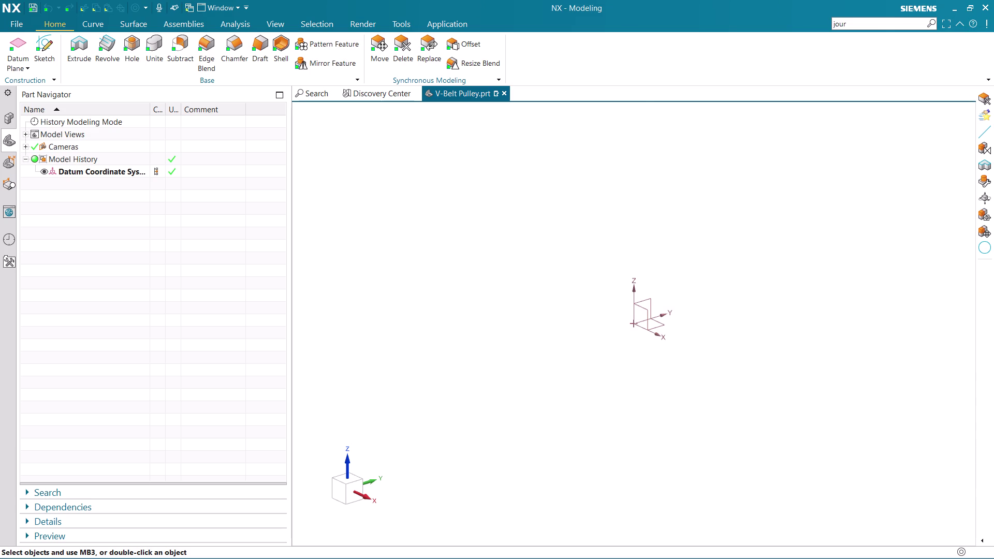
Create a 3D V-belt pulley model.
Create a sketch on the Front datum plane of the V-Belt Pulley part.
click(52, 49)
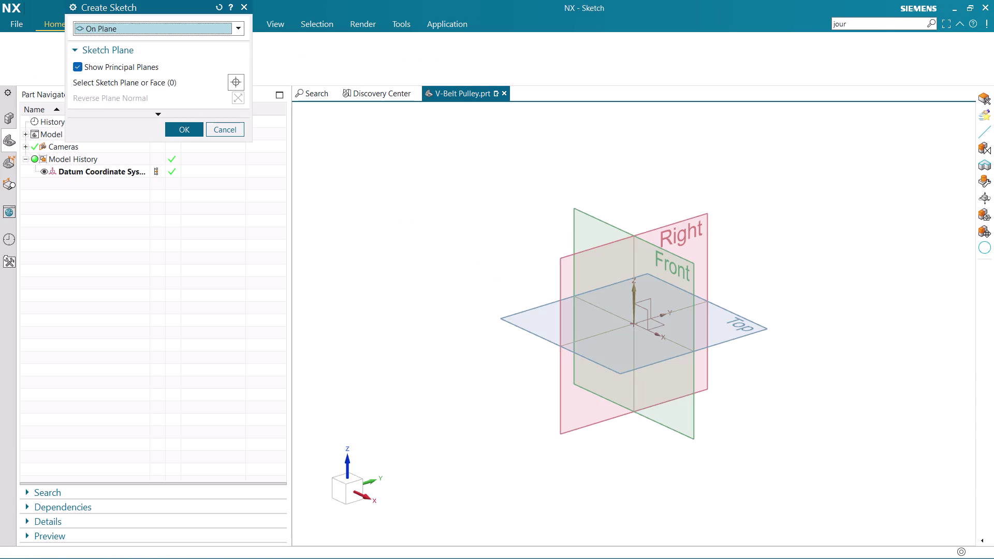
click(604, 215)
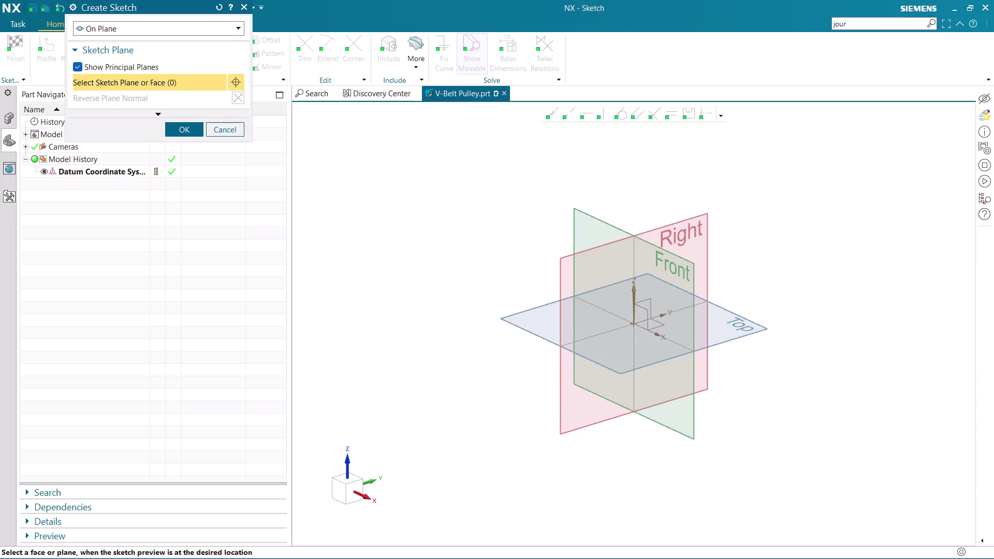
click(600, 222)
scroll(up, 3)
middle_click(600, 221)
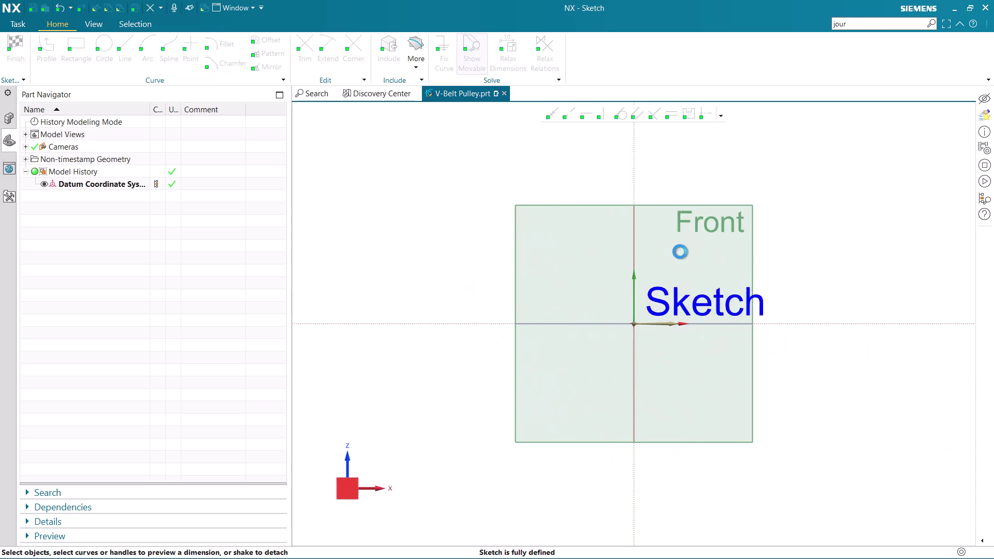
scroll(up, 3)
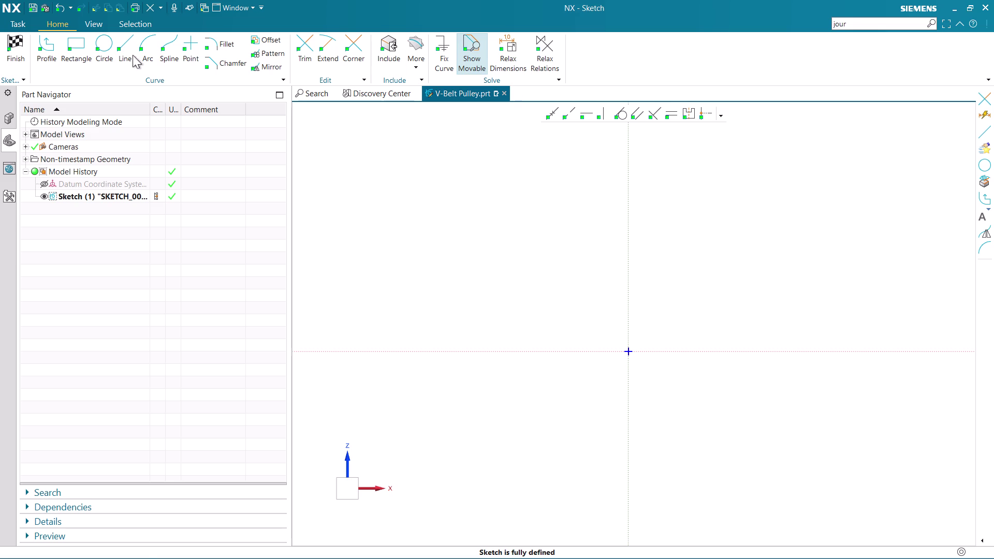
Start a profile at the sketch origin with the 82-long base line.
click(44, 42)
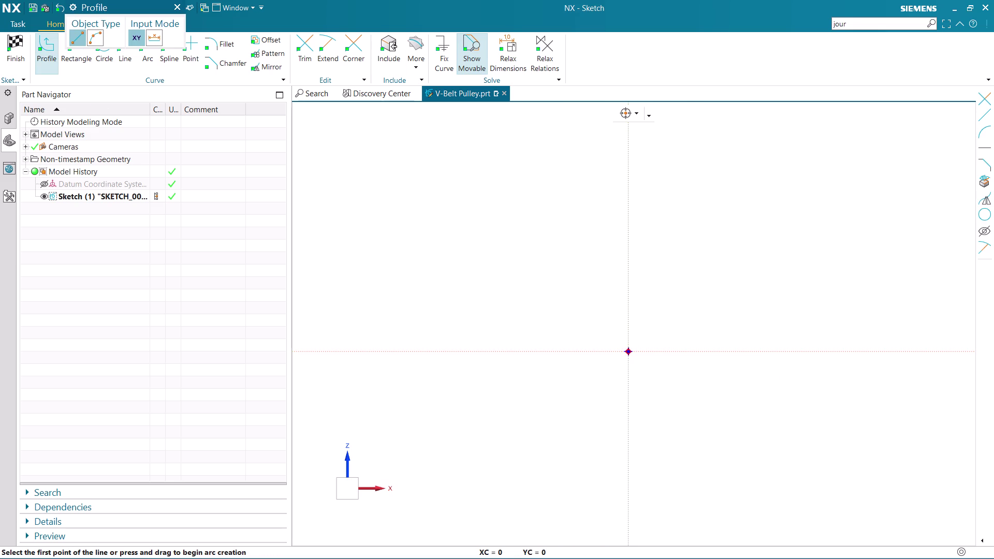
click(629, 351)
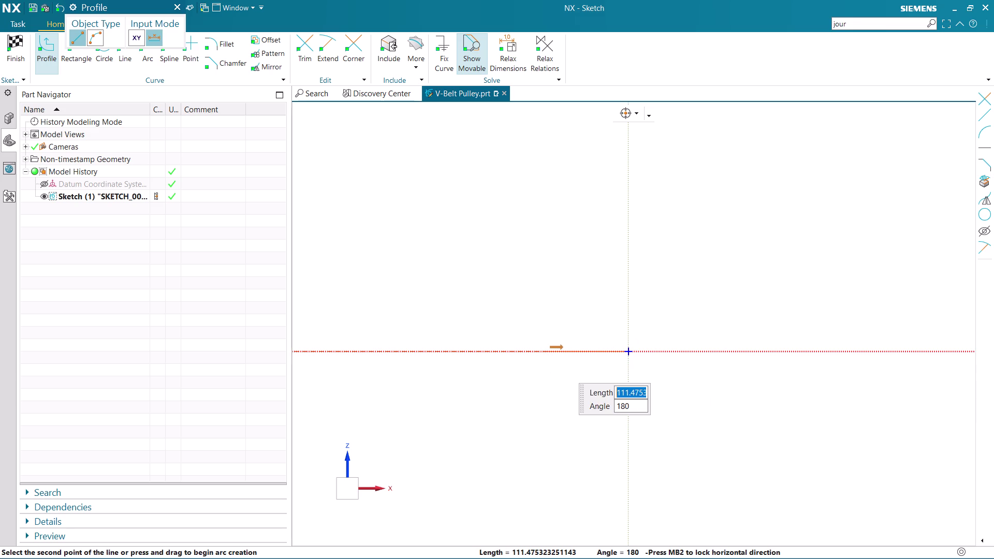
scroll(up, 3)
scroll(up, 3)
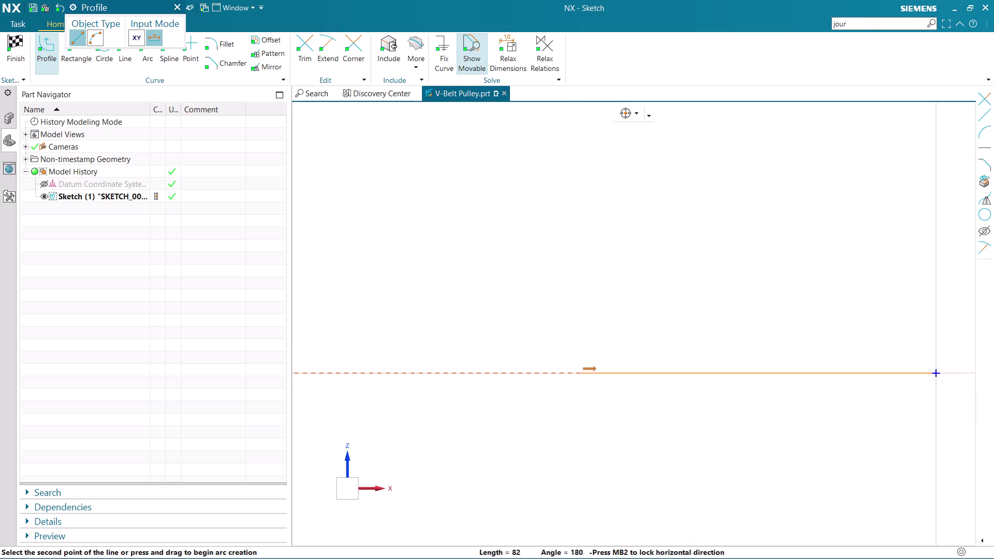
click(556, 363)
Add the 32-long upright and the 63-long step line to the profile.
scroll(down, 3)
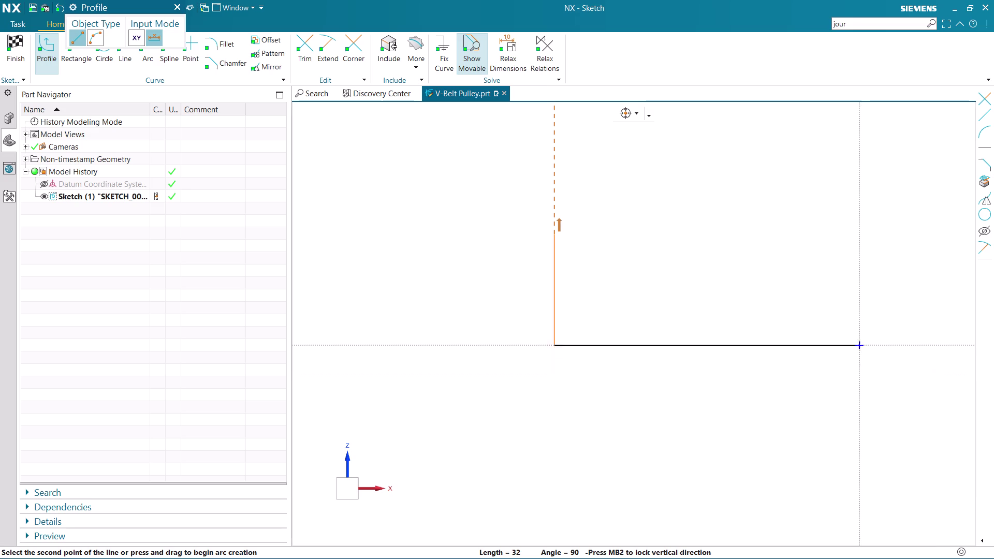
scroll(down, 3)
scroll(up, 3)
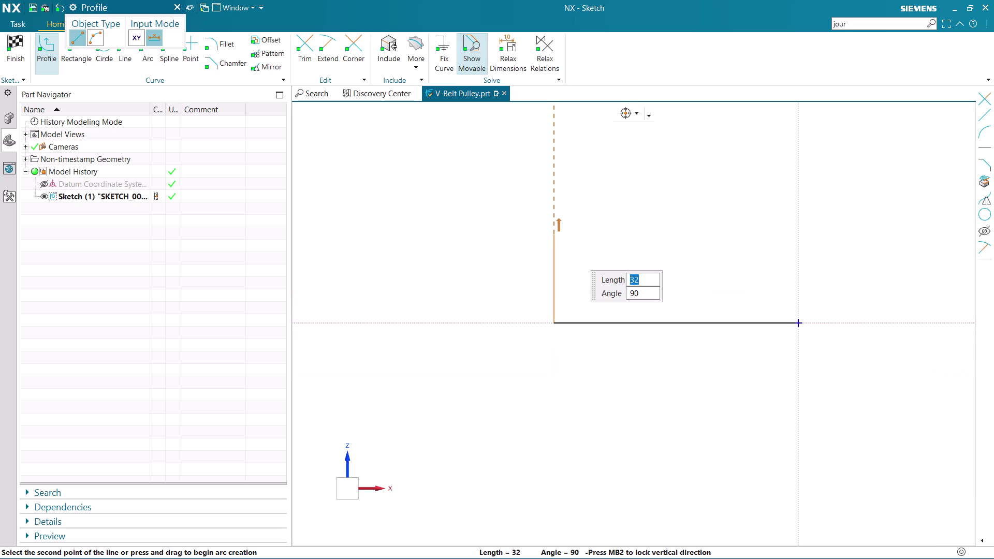
click(554, 239)
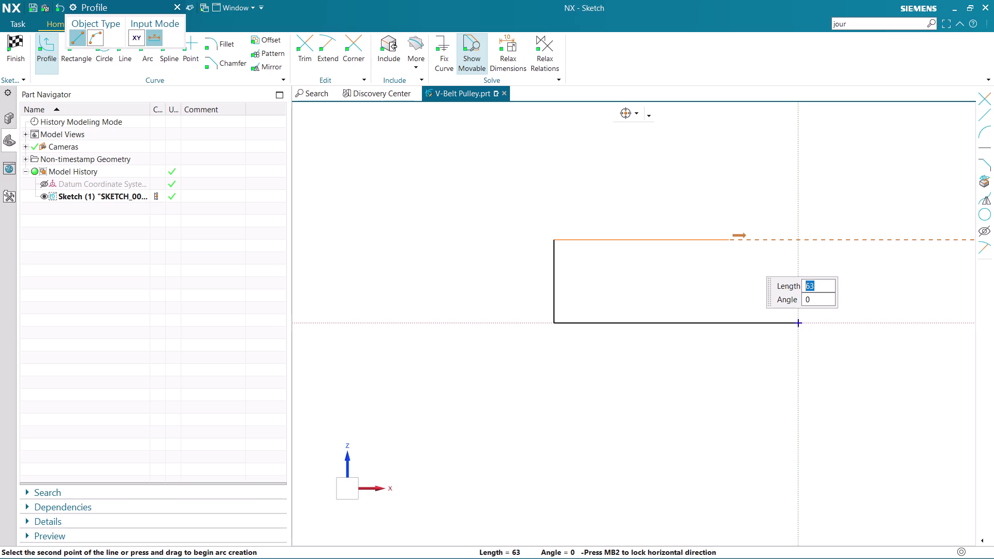
click(730, 240)
scroll(down, 3)
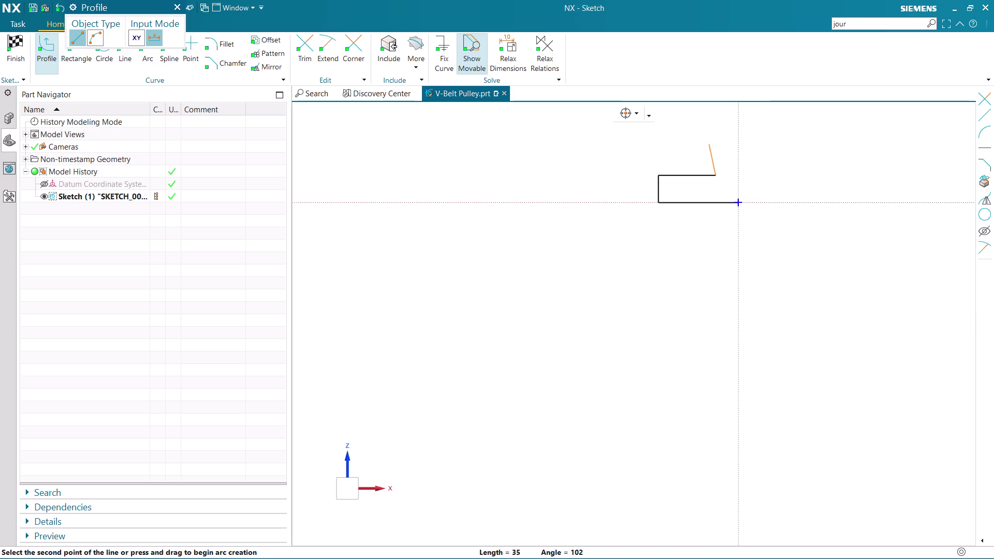
scroll(up, 3)
middle_drag(711, 135, 704, 225)
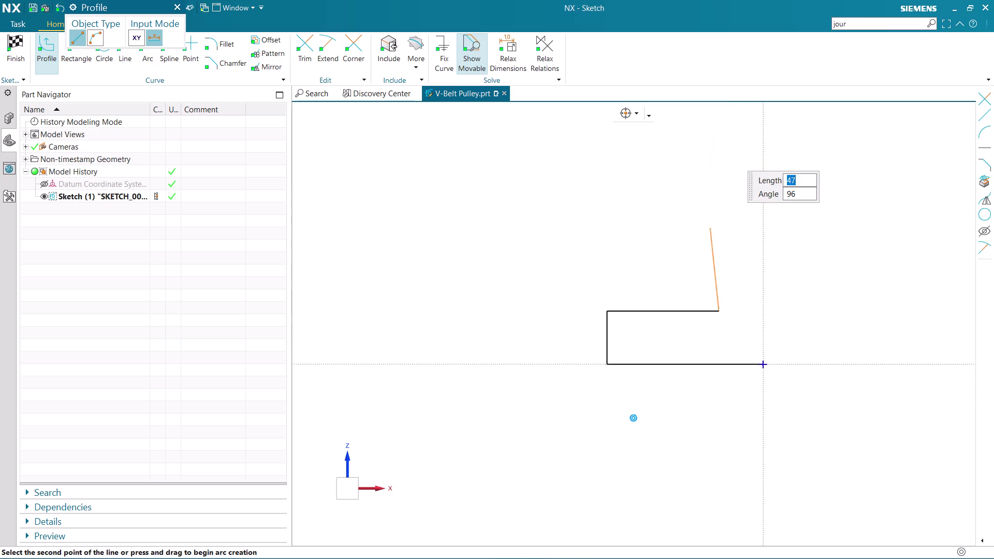
middle_drag(704, 225, 689, 343)
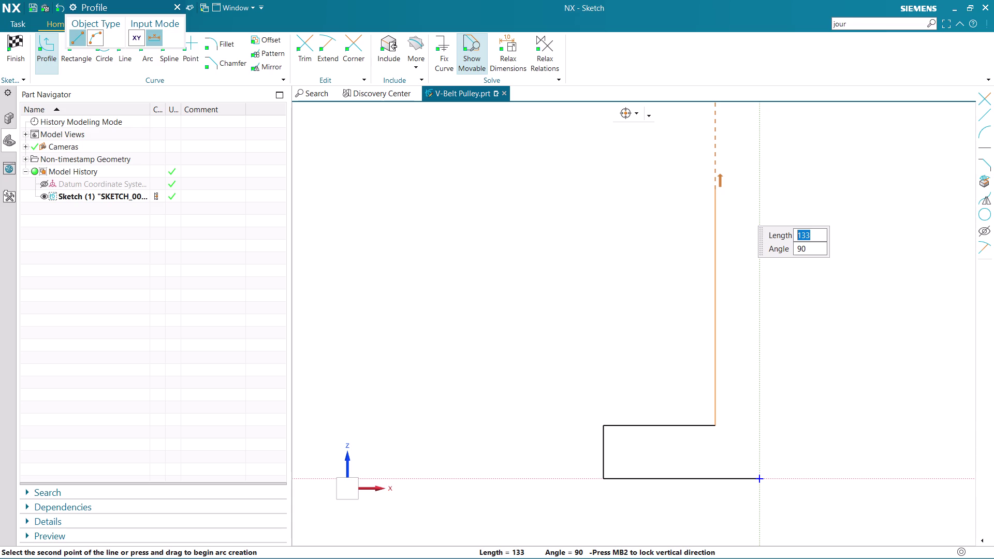
Draw a 141-long vertical line straight up from the end of the step.
scroll(down, 3)
scroll(up, 3)
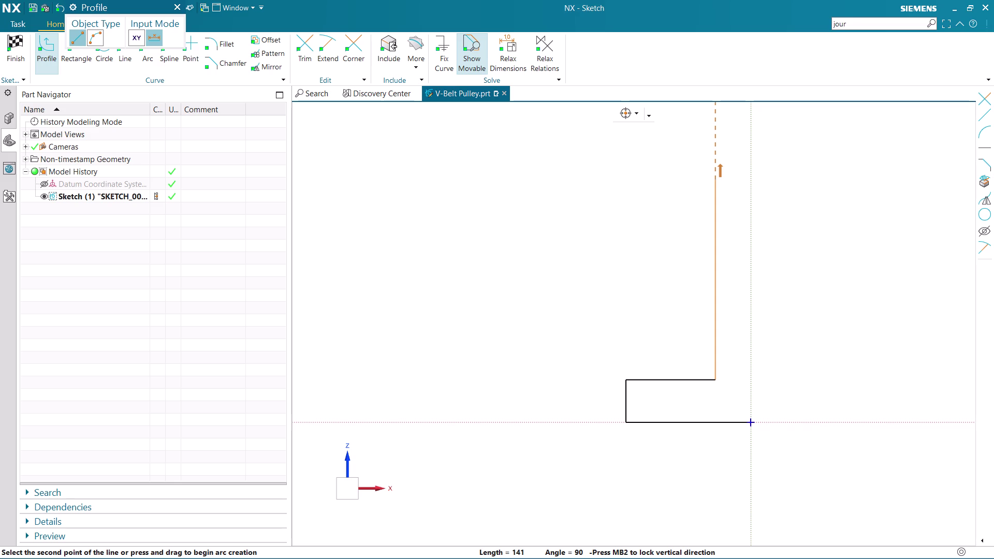
click(718, 172)
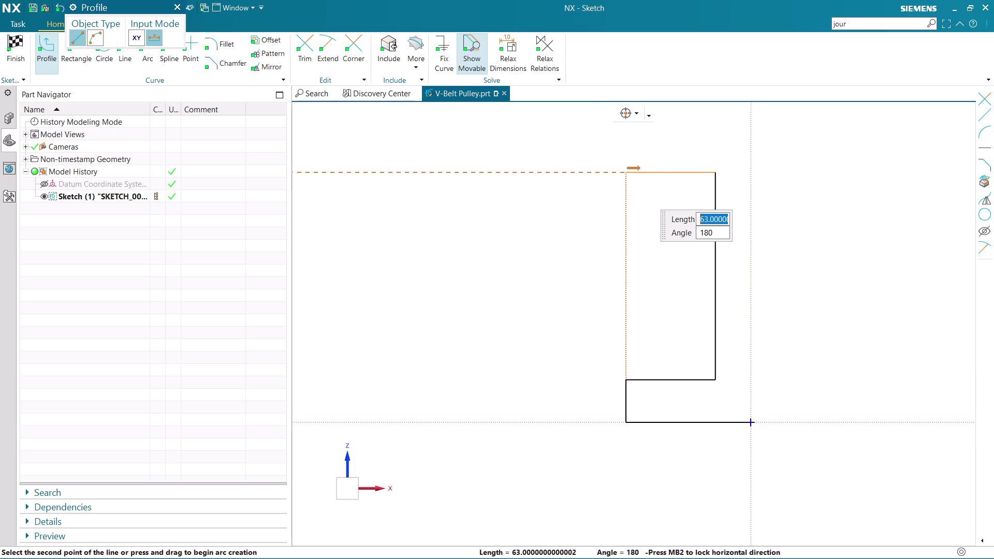
Draw the 63 hub top, 69 rim upright, a short top edge and the first groove flank.
click(625, 174)
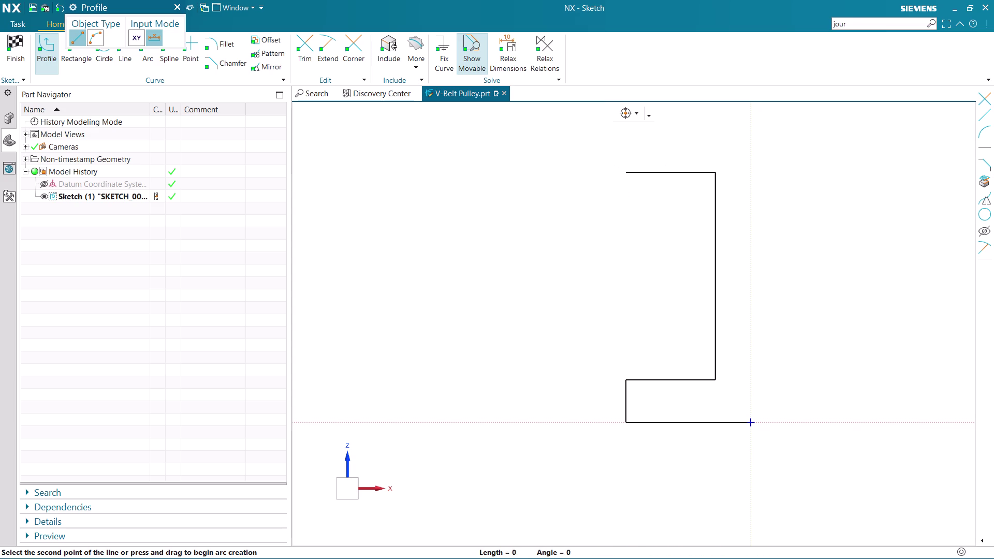
scroll(down, 3)
scroll(down, 3)
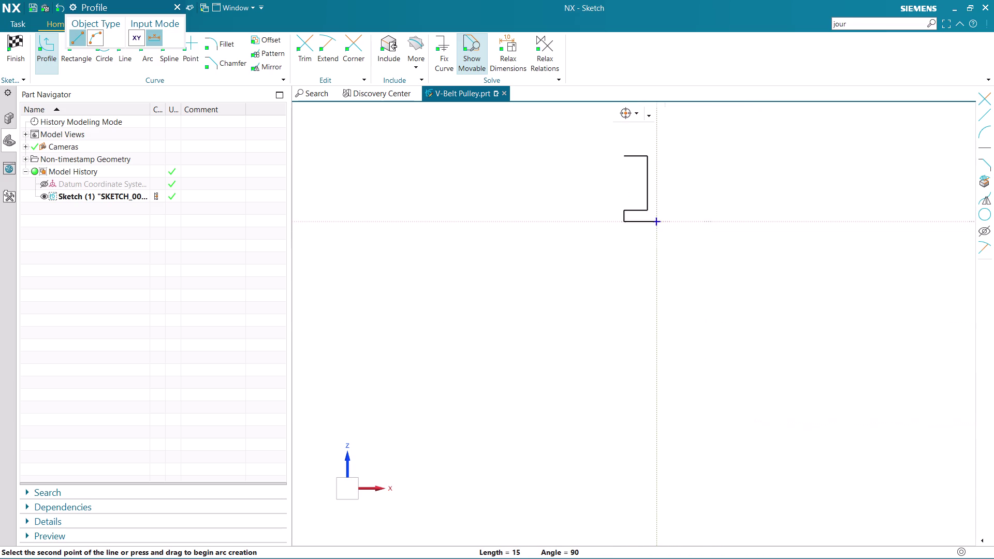
scroll(up, 3)
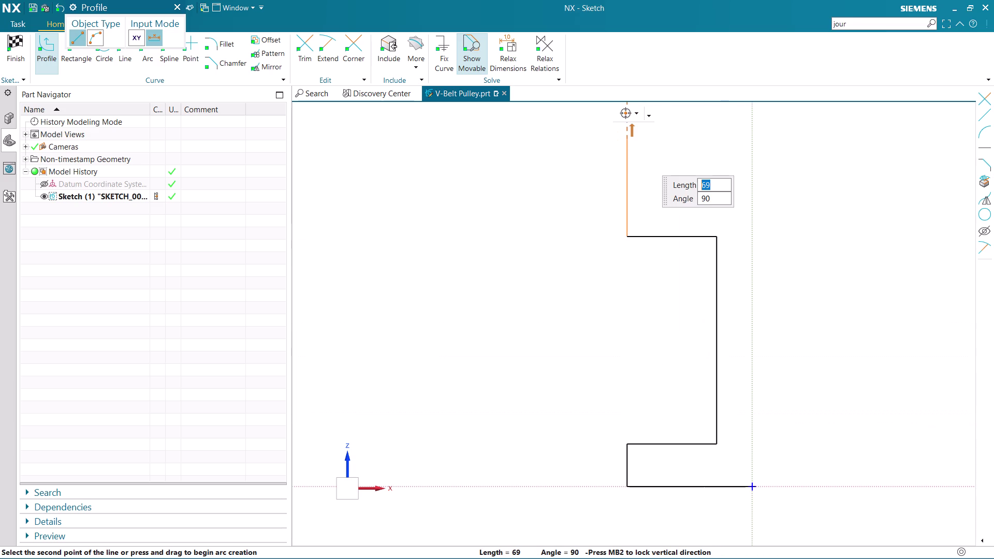
click(626, 139)
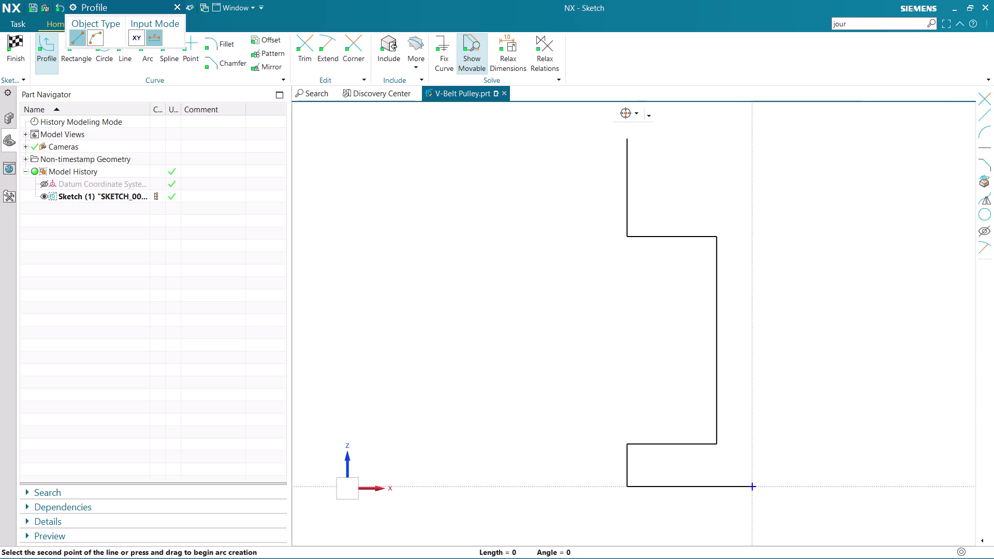
click(647, 142)
click(663, 209)
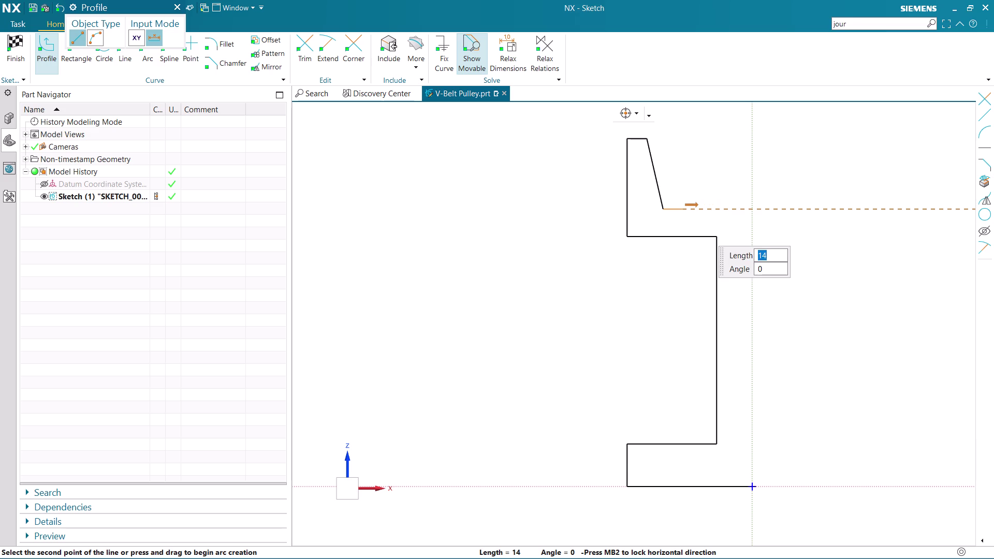
Add the 14 groove bottom, opposite flank, 16 land and second flank, ending at the vertical axis.
click(682, 209)
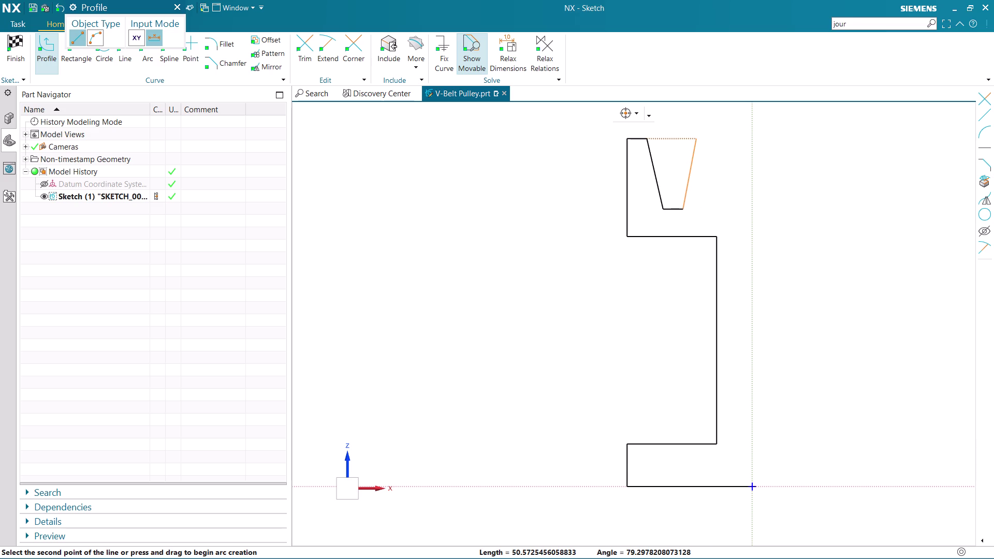
click(698, 140)
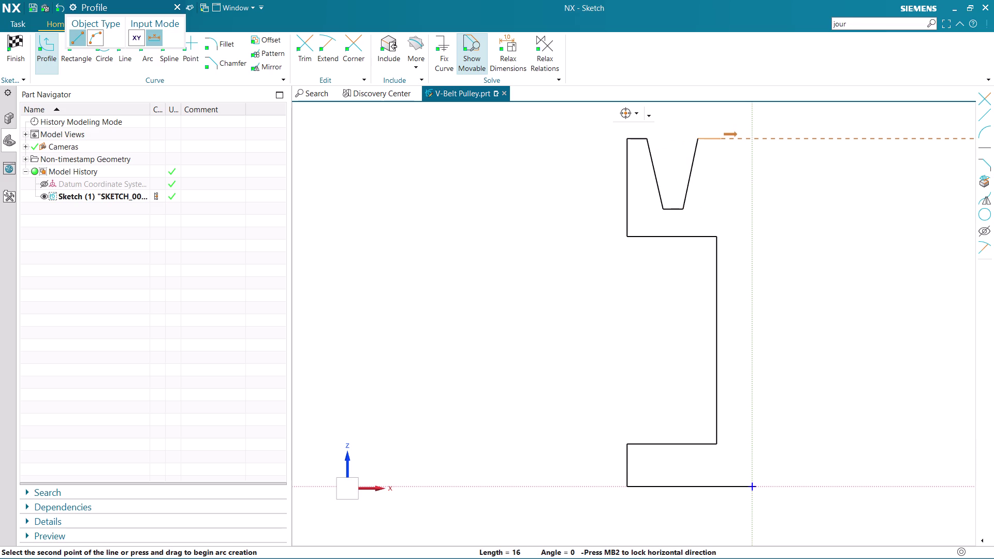
click(721, 139)
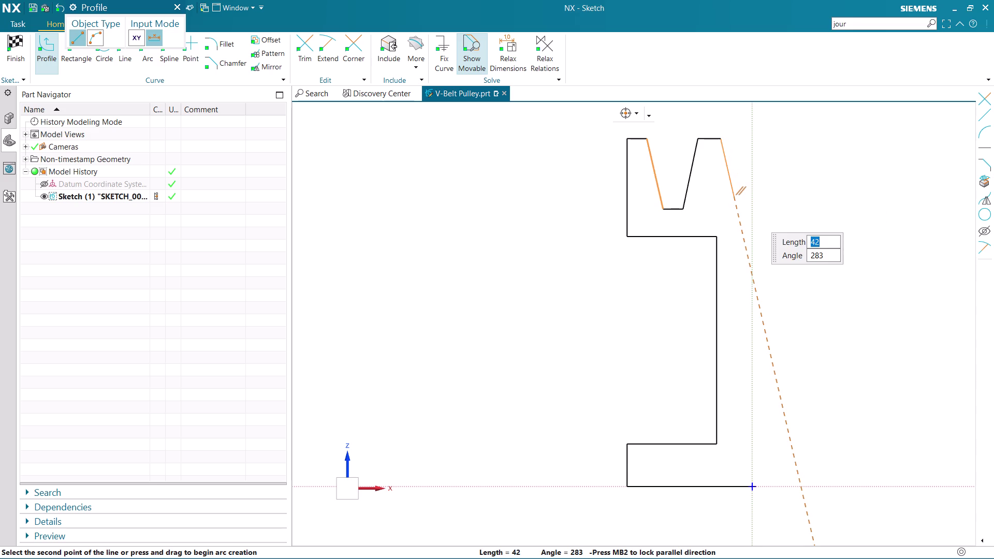
scroll(up, 3)
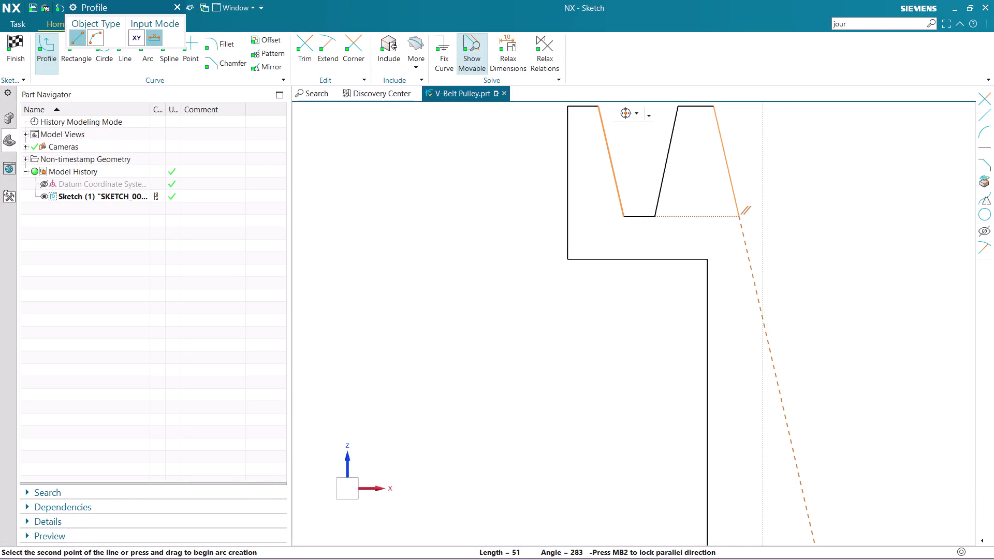
click(740, 216)
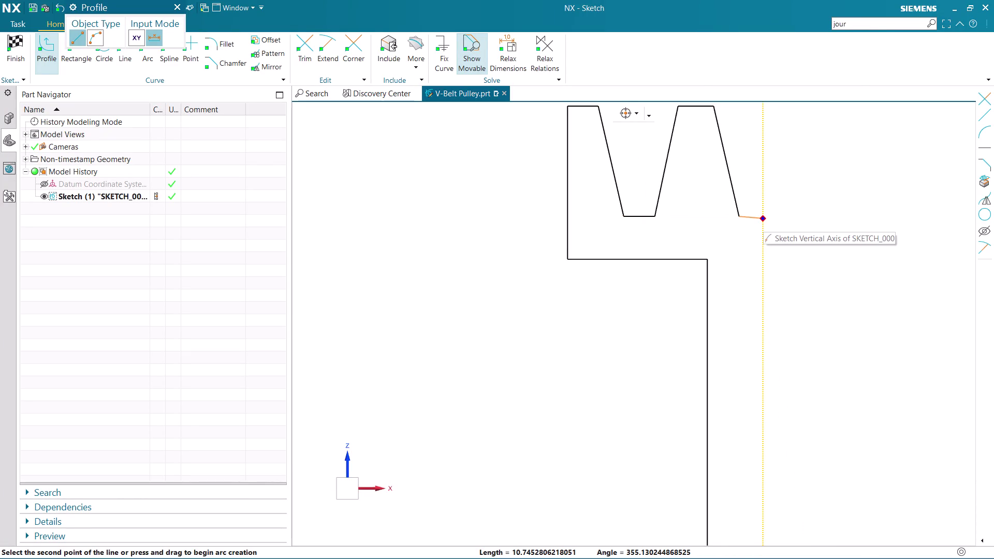
click(762, 217)
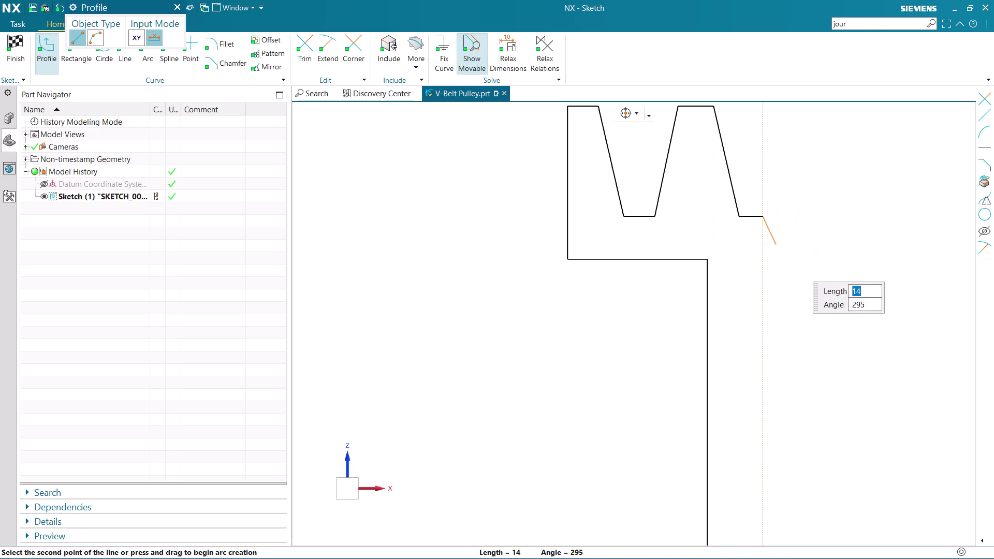
key(Escape)
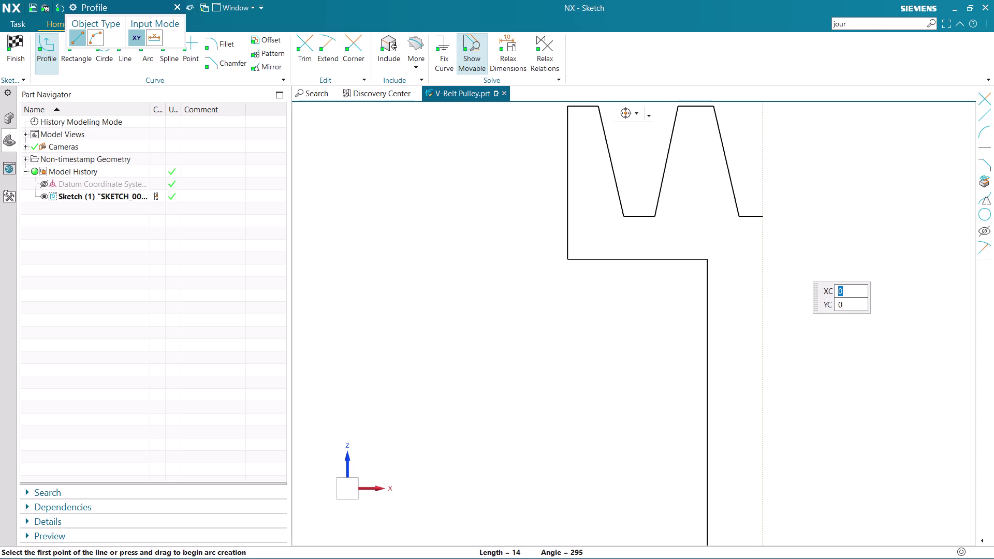